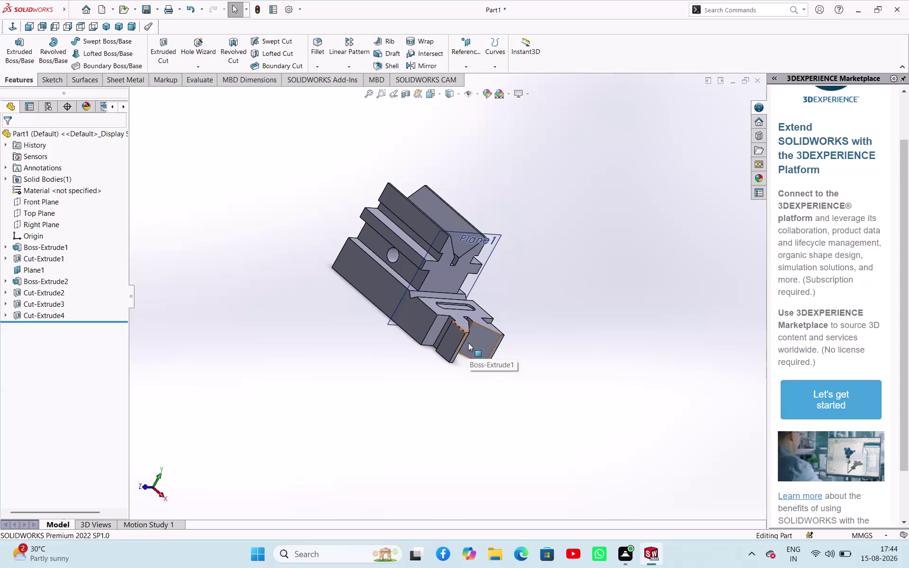
Orbit and zoom around the part to view the slot face, hole side, back and V-groove.
click(577, 289)
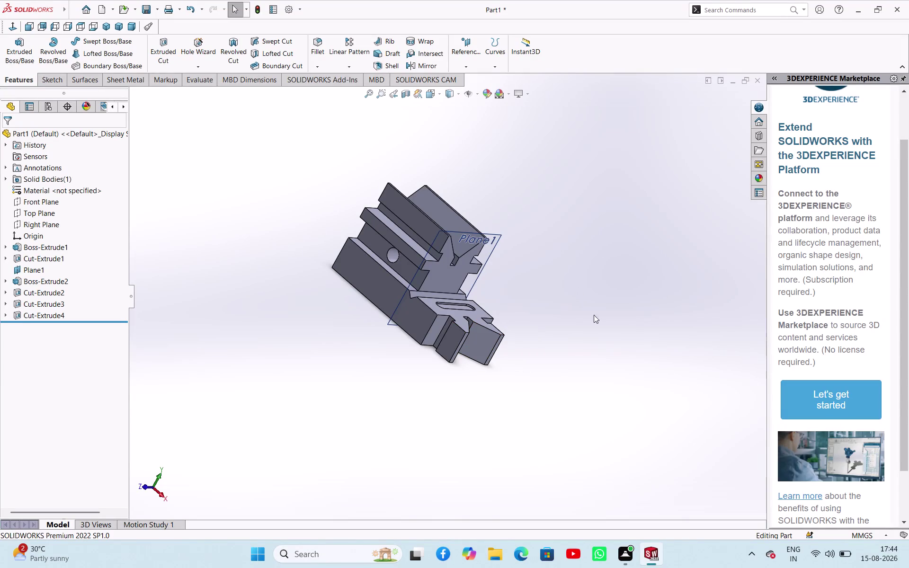
middle_drag(602, 309, 570, 298)
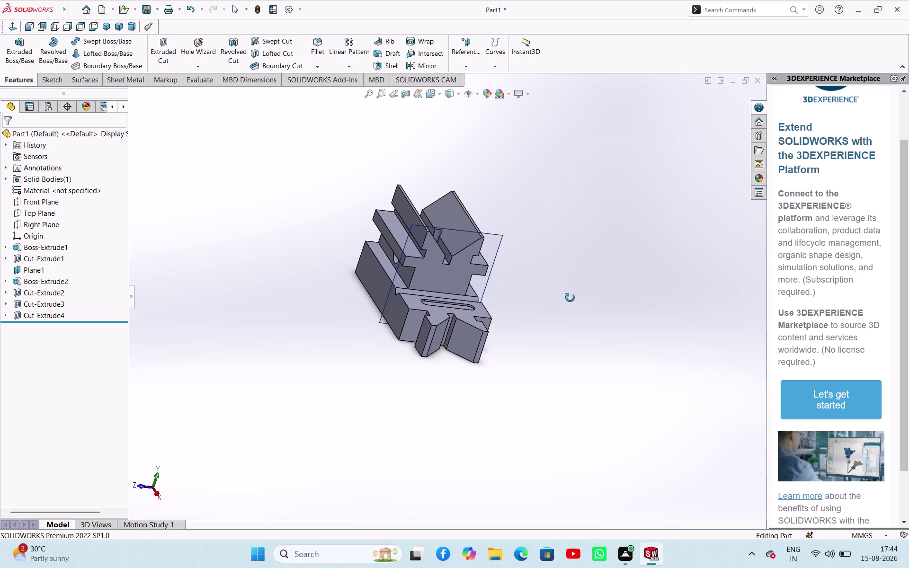
middle_drag(570, 298, 576, 298)
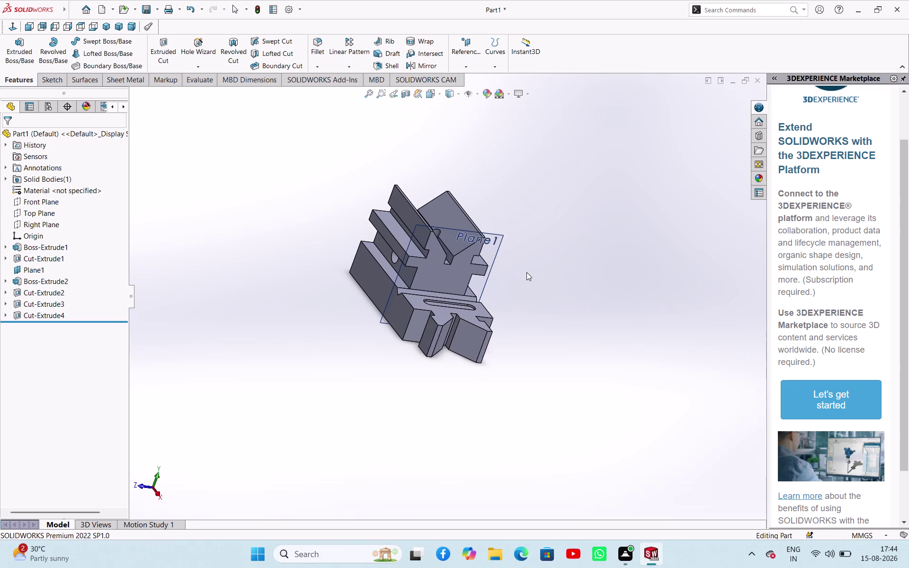
scroll(up, 3)
scroll(down, 3)
scroll(down, 3)
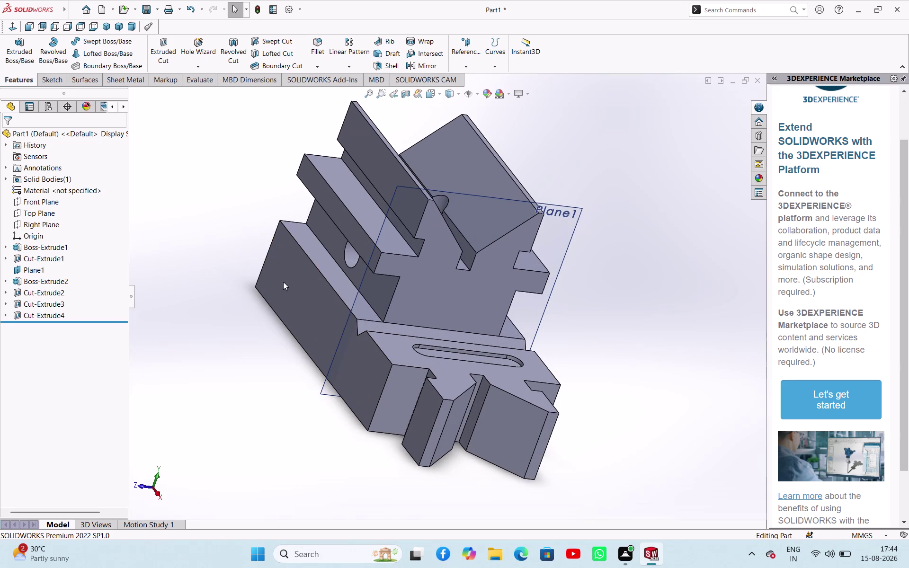
middle_drag(612, 359, 654, 342)
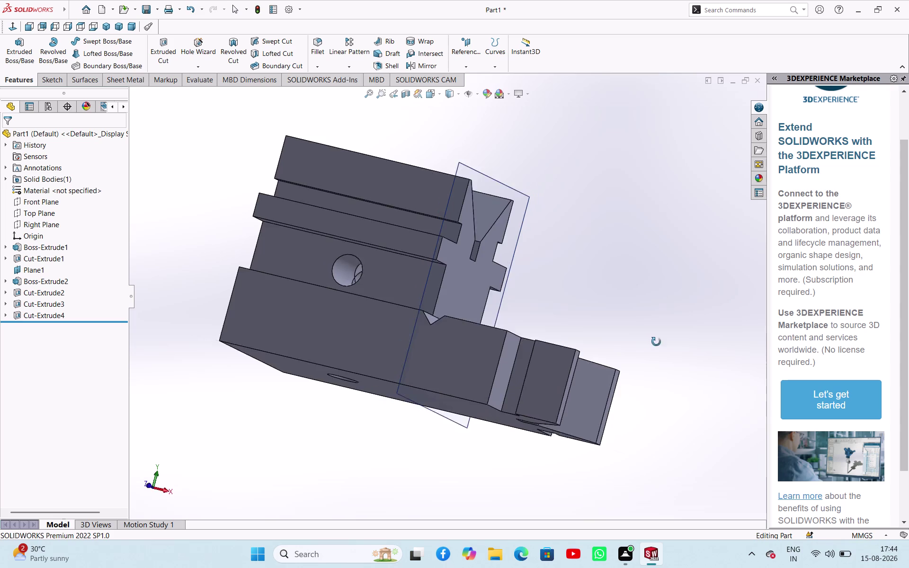
middle_drag(654, 342, 598, 530)
middle_drag(612, 216, 630, 217)
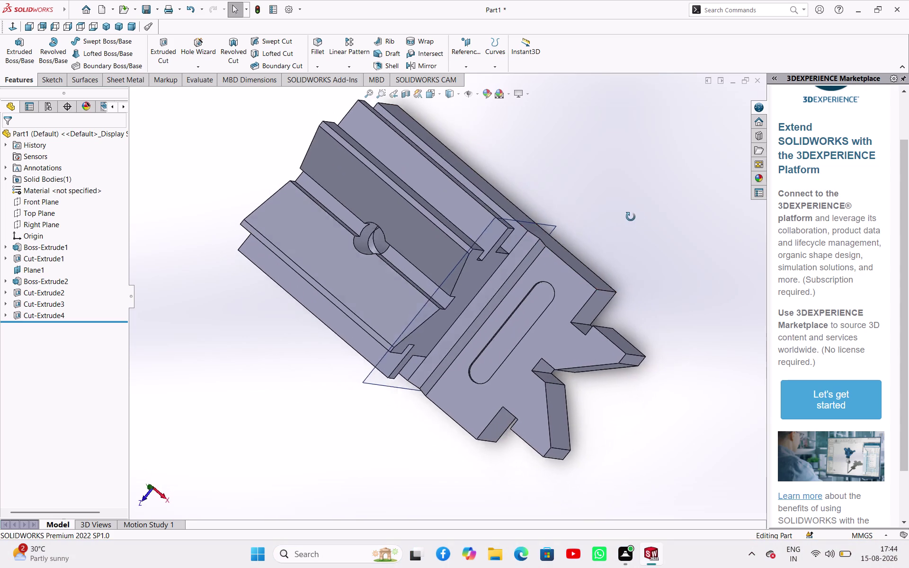
middle_drag(631, 216, 736, 99)
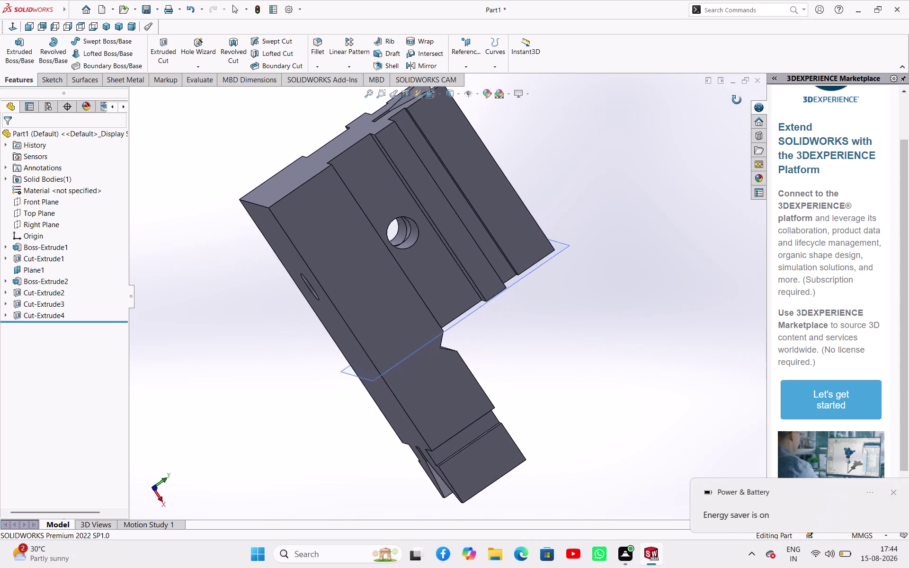
middle_drag(737, 99, 613, 192)
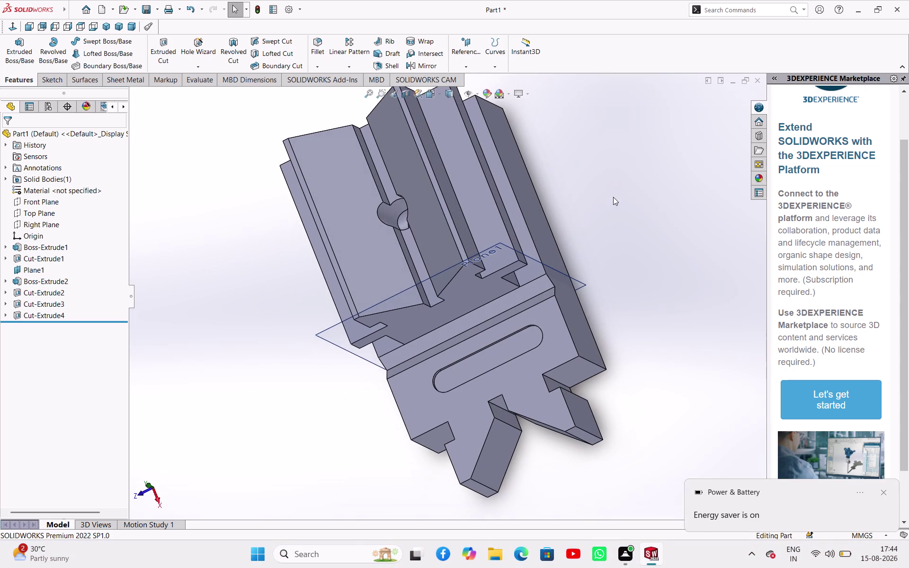